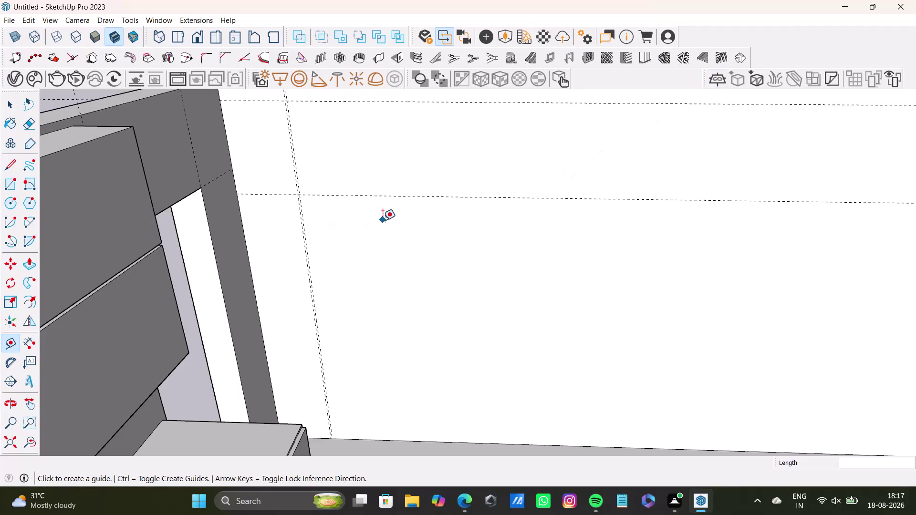
Zoom and orbit the view to face the back wall.
scroll(up, 3)
scroll(down, 3)
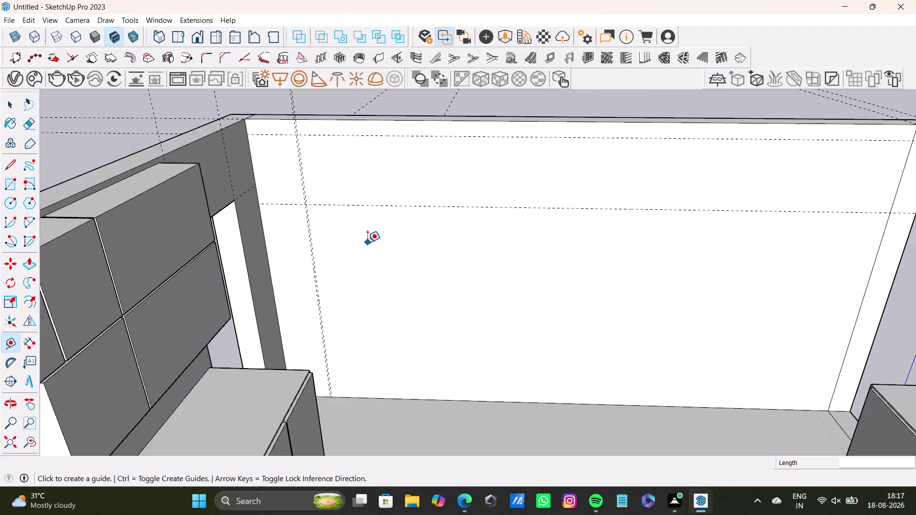
scroll(down, 3)
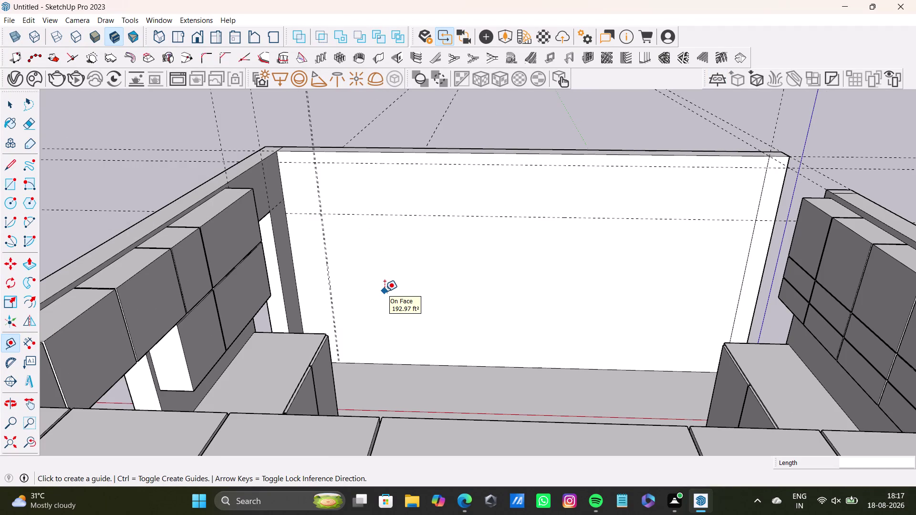
scroll(up, 3)
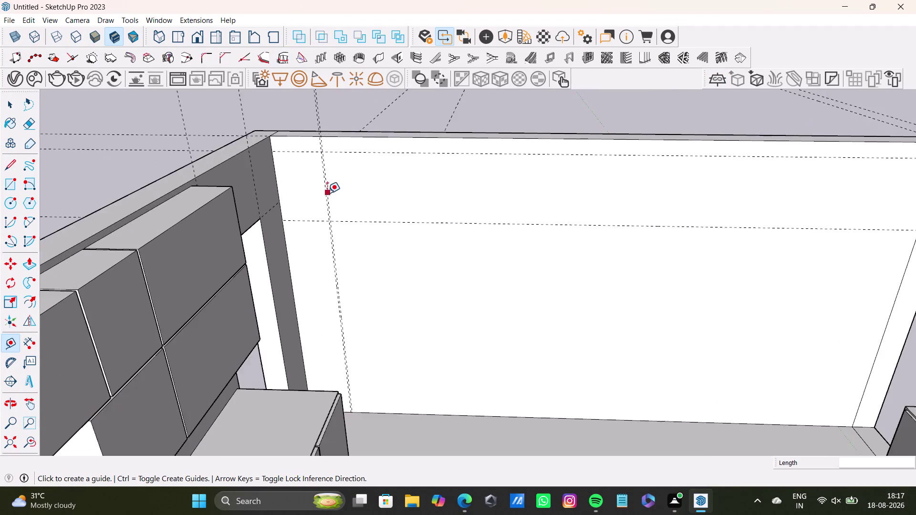
scroll(up, 3)
scroll(up, 3)
middle_drag(388, 193, 269, 269)
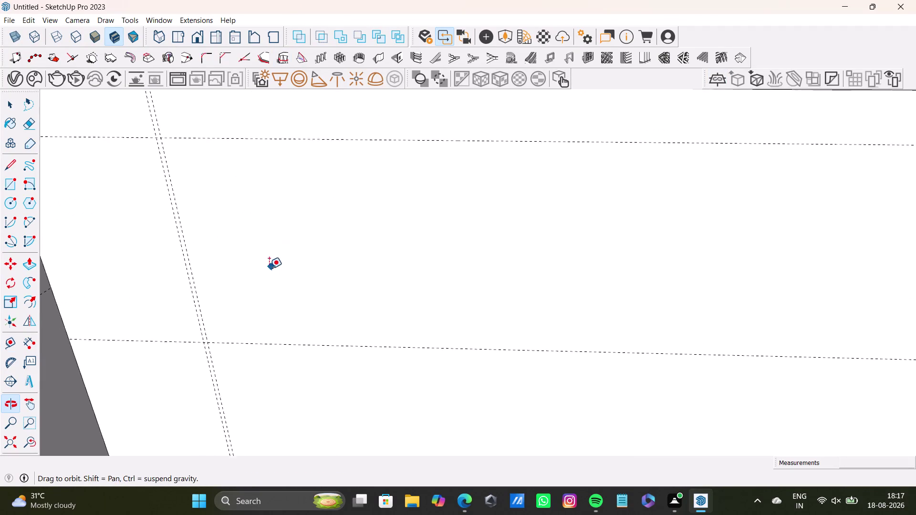
drag(179, 223, 184, 221)
scroll(down, 3)
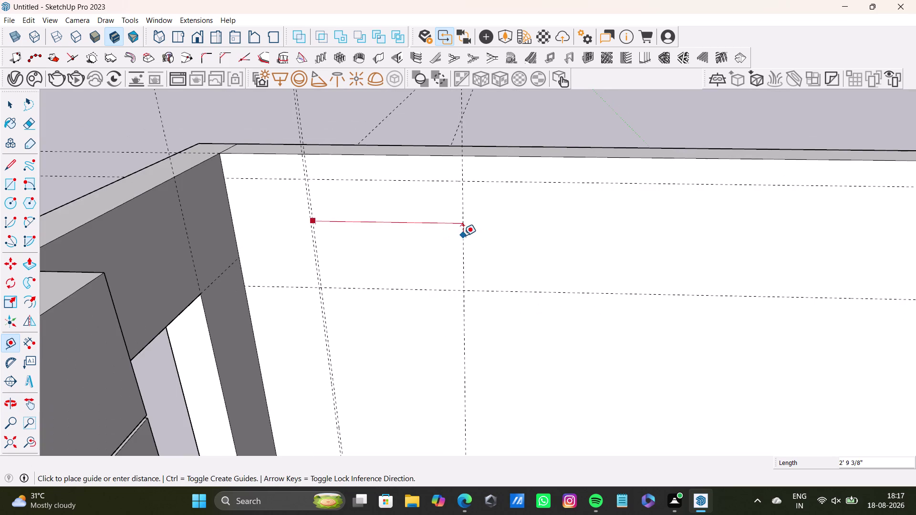
scroll(down, 3)
scroll(down, 3)
Place parallel vertical guides, each offset from the previous one, across the wall's left end.
middle_drag(465, 256, 397, 221)
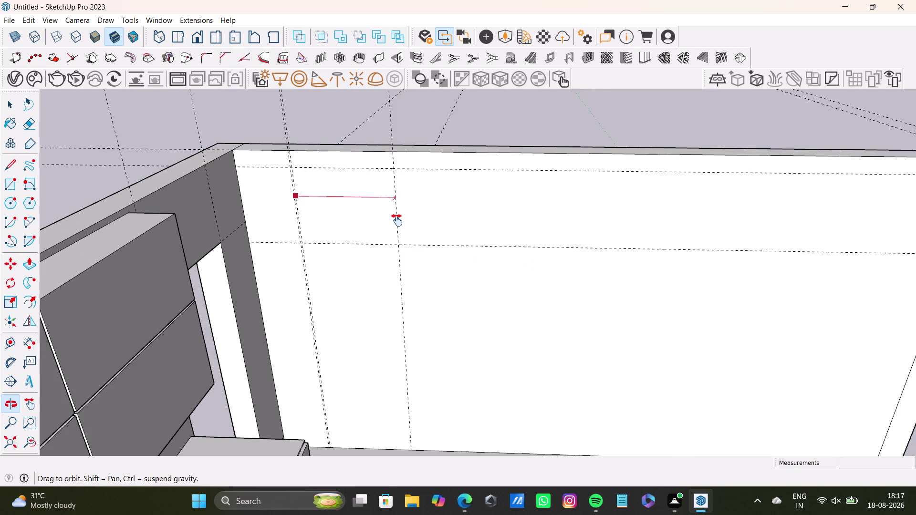
middle_drag(397, 221, 388, 233)
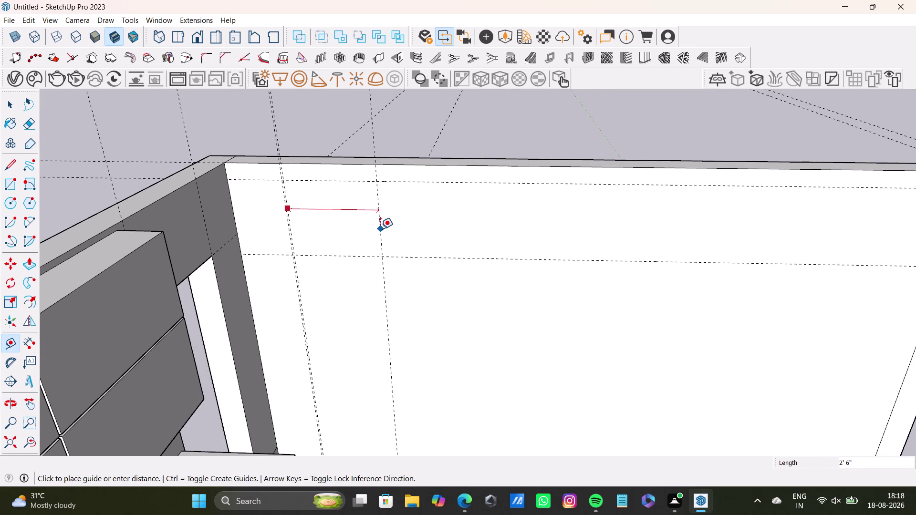
click(379, 230)
click(382, 243)
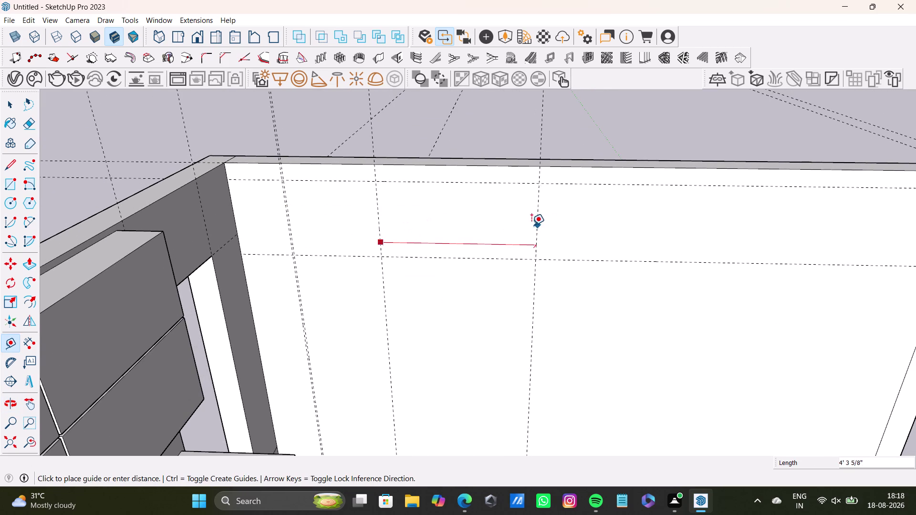
click(470, 228)
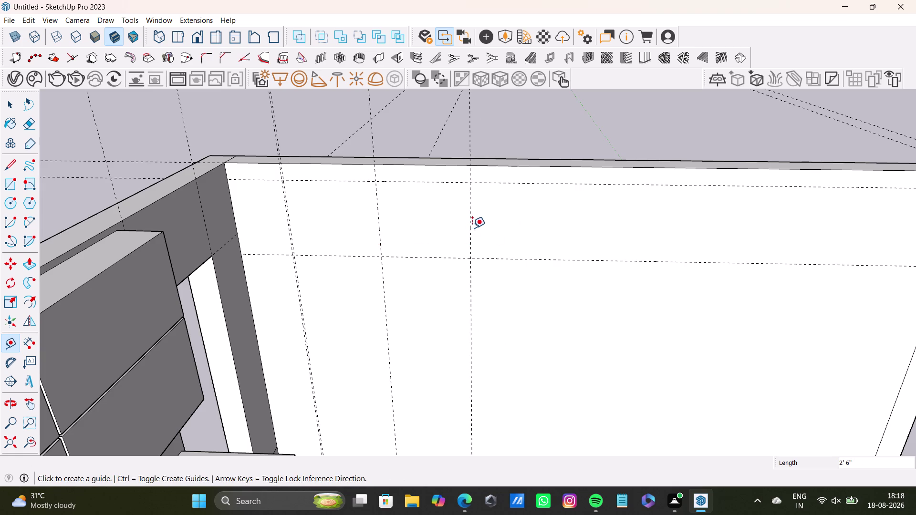
drag(470, 229, 475, 229)
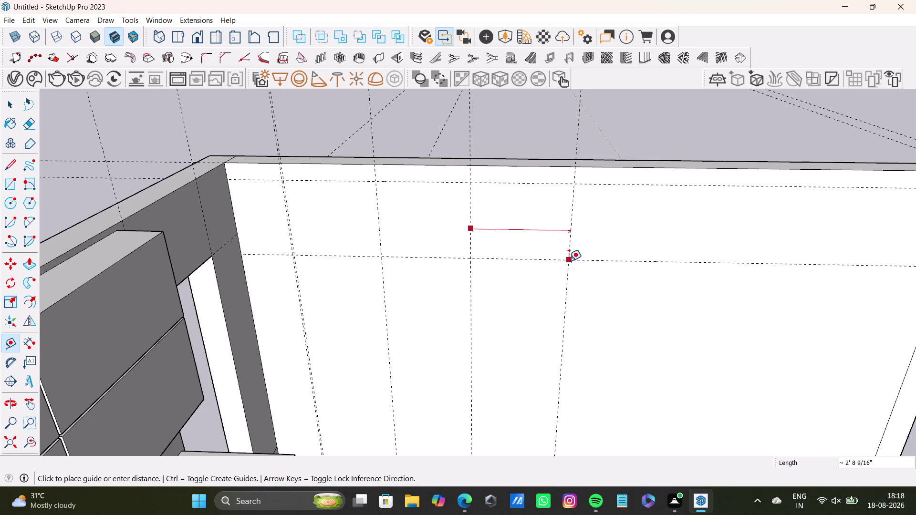
Add another vertical guide further along the back wall, offset from the newest one.
middle_drag(555, 237, 526, 254)
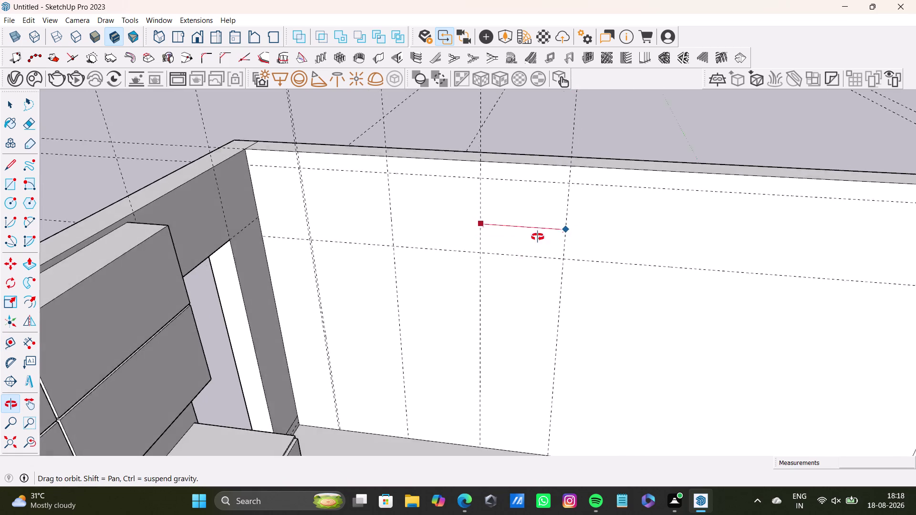
middle_drag(526, 254, 502, 225)
scroll(up, 3)
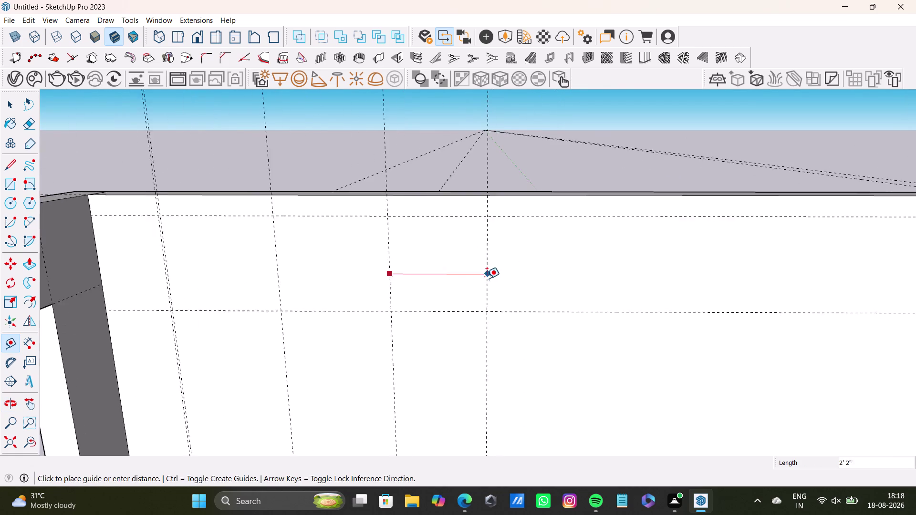
scroll(up, 3)
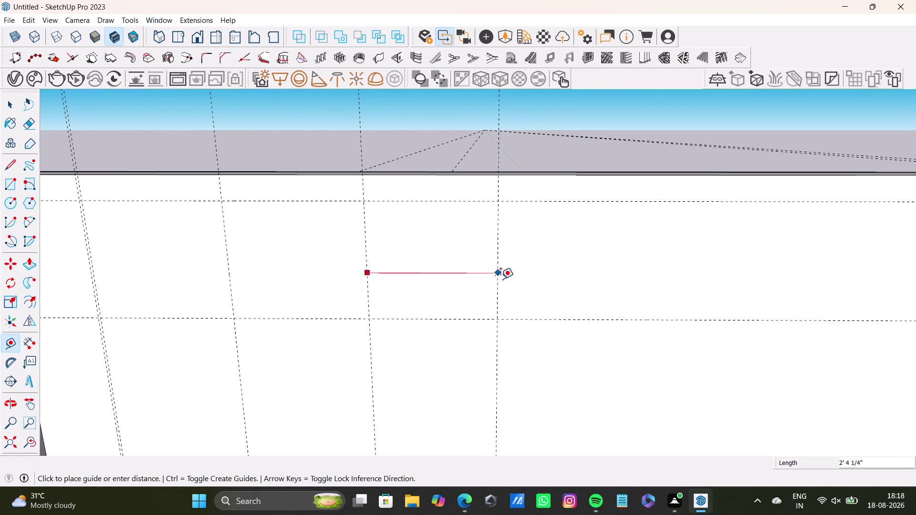
click(506, 279)
click(507, 285)
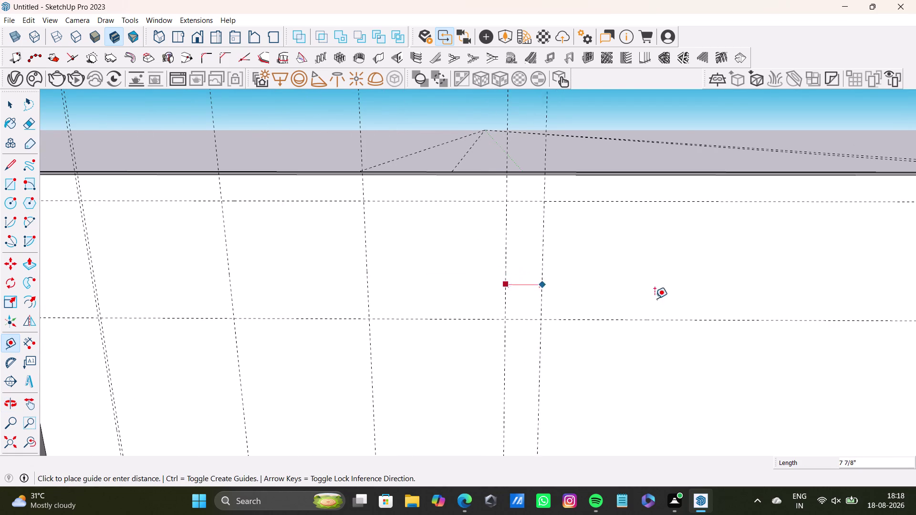
Shift the view along the wall and switch back to the Select tool.
scroll(down, 3)
middle_drag(669, 299, 554, 272)
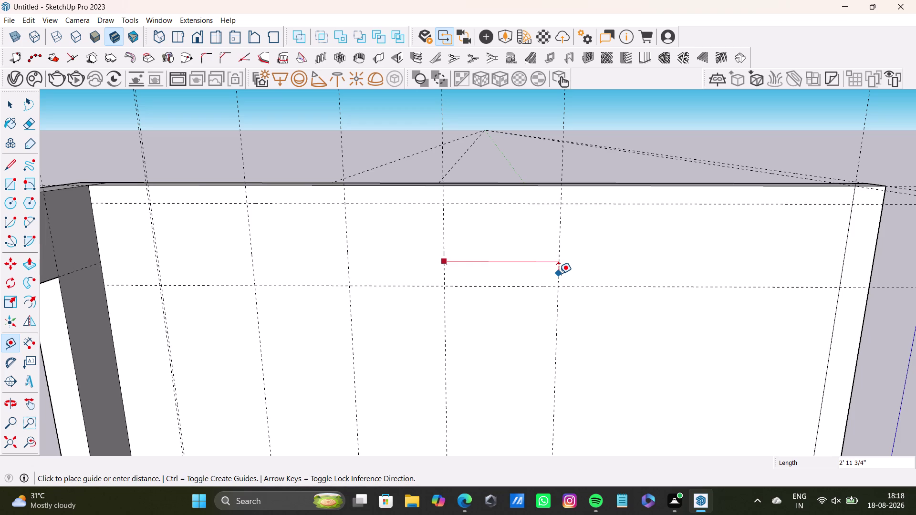
key(space)
scroll(down, 3)
middle_drag(338, 264, 433, 216)
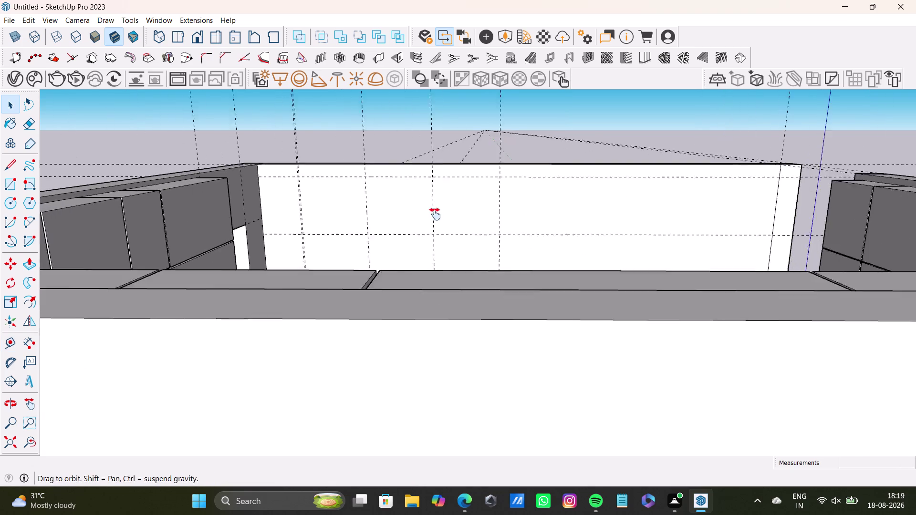
middle_drag(433, 217, 436, 214)
scroll(up, 3)
middle_drag(414, 231, 405, 341)
scroll(up, 3)
middle_drag(384, 200, 394, 260)
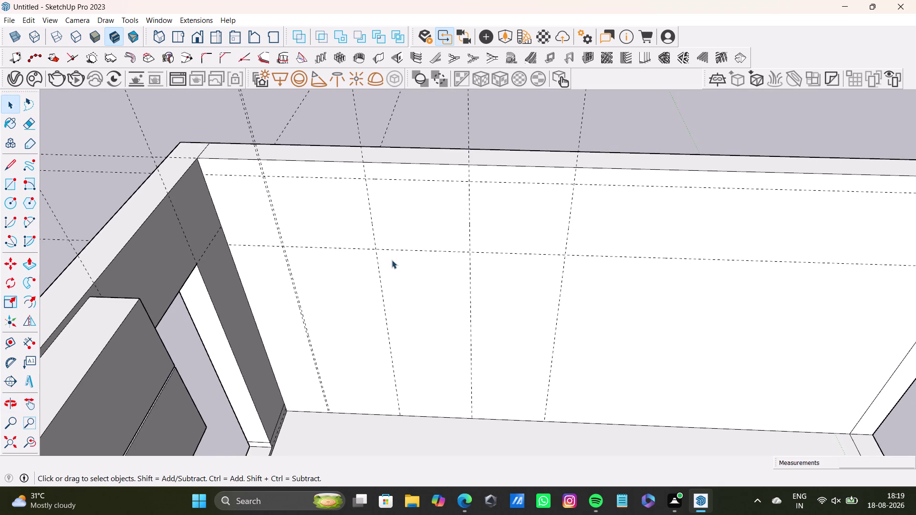
scroll(up, 3)
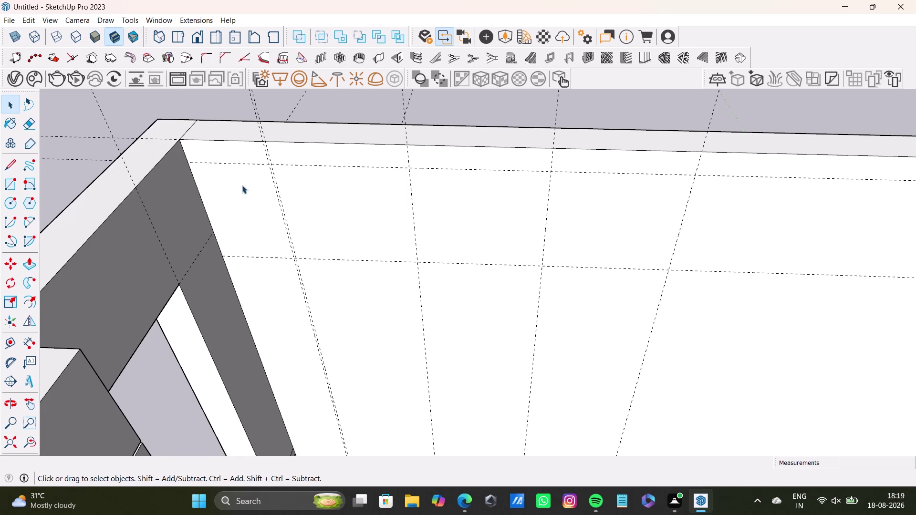
scroll(down, 3)
scroll(up, 3)
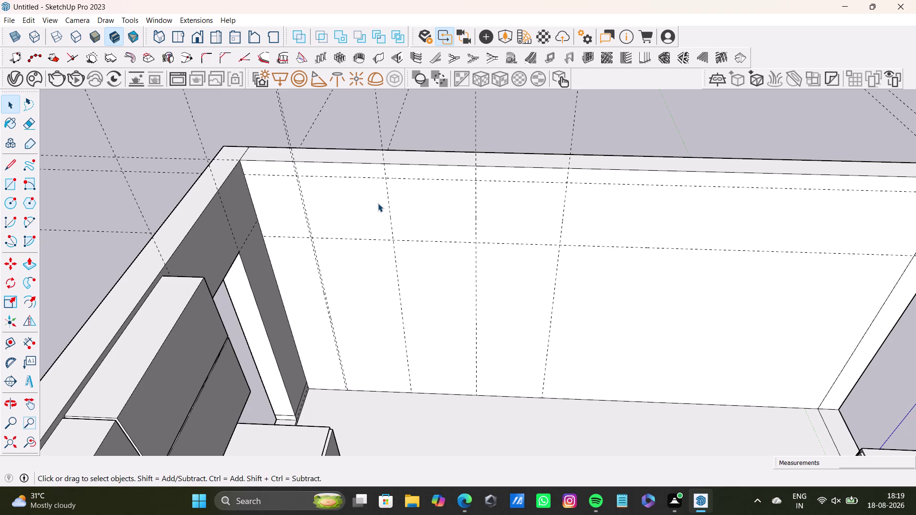
scroll(down, 3)
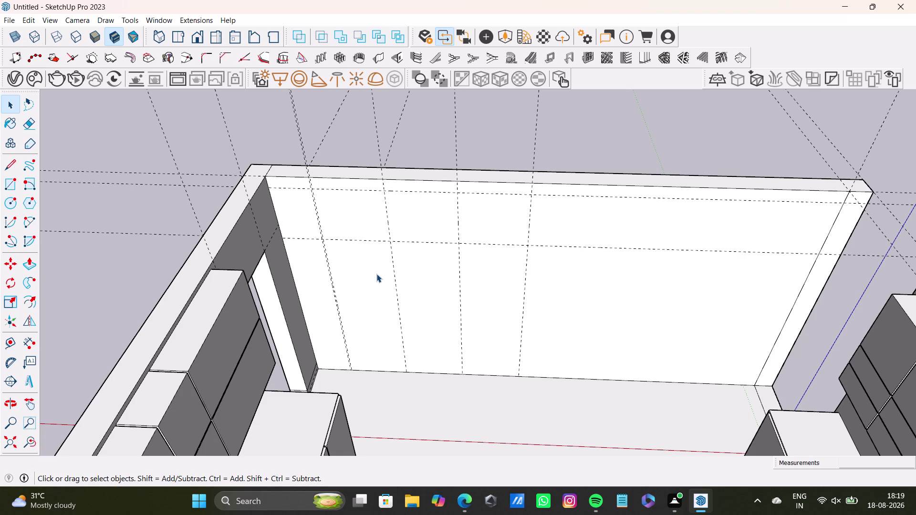
scroll(up, 3)
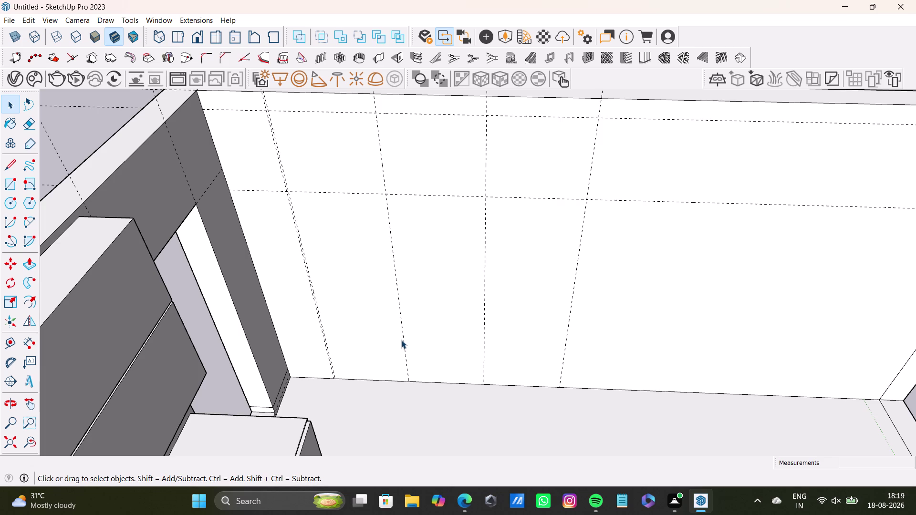
scroll(down, 3)
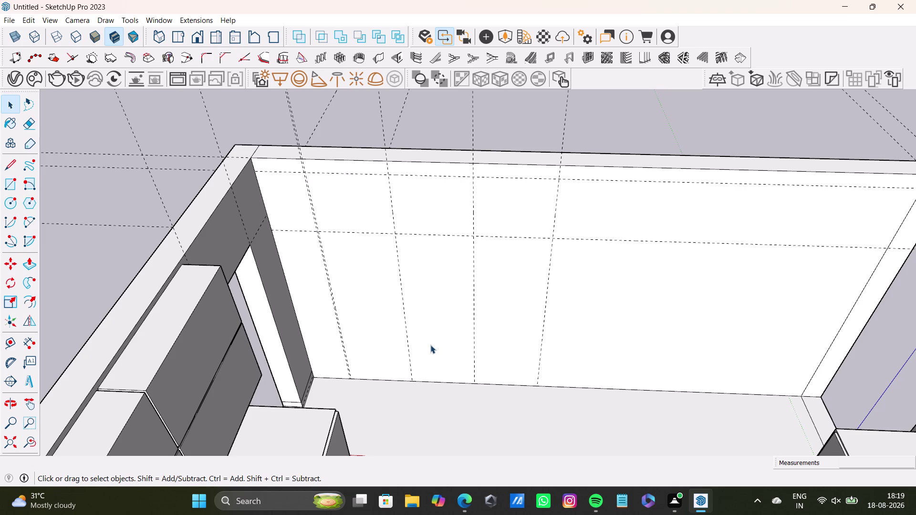
scroll(up, 3)
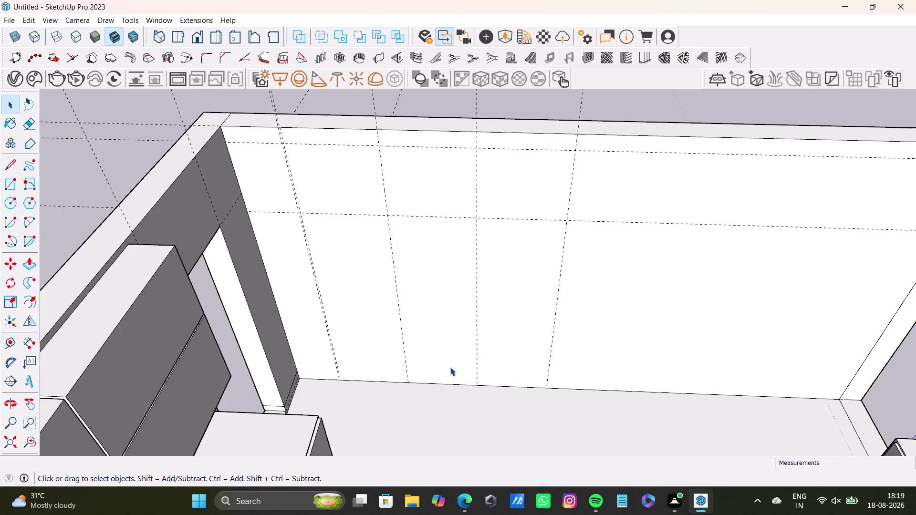
scroll(up, 3)
scroll(down, 3)
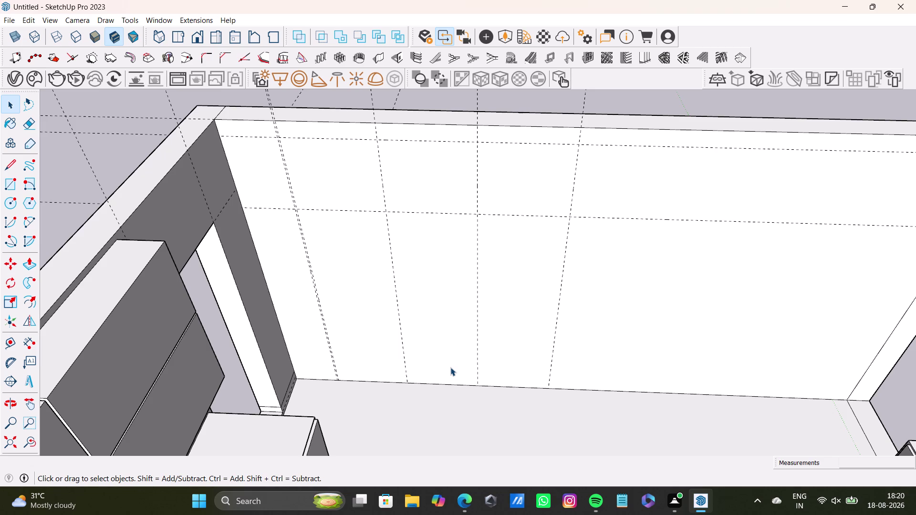
scroll(down, 3)
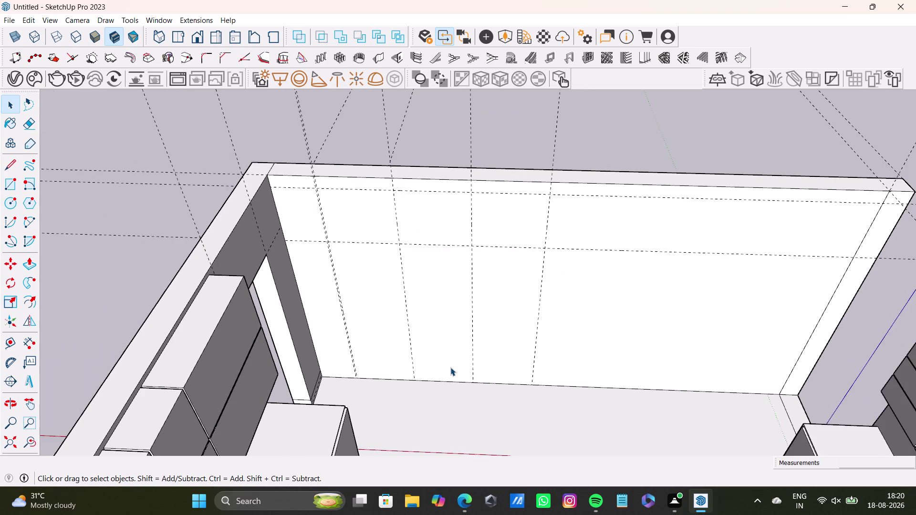
scroll(up, 3)
scroll(up, 3)
scroll(down, 3)
scroll(up, 3)
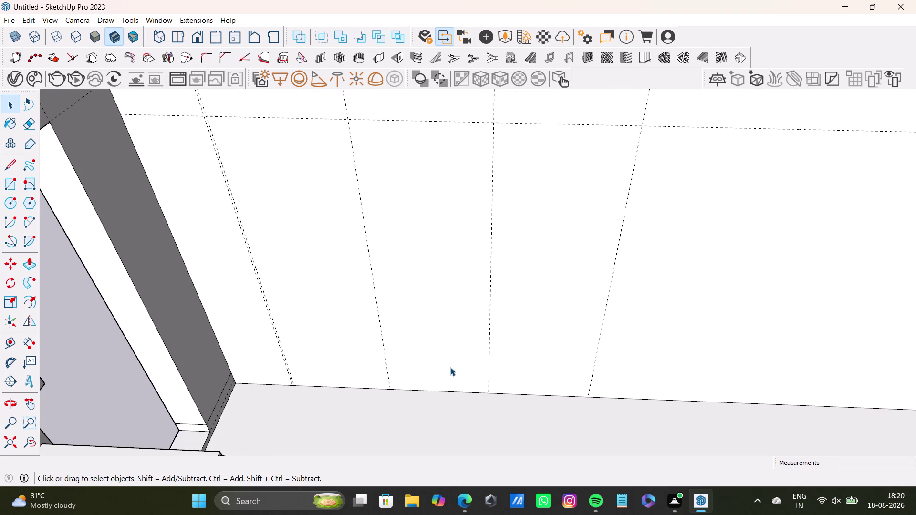
scroll(up, 3)
scroll(up, 3)
scroll(down, 3)
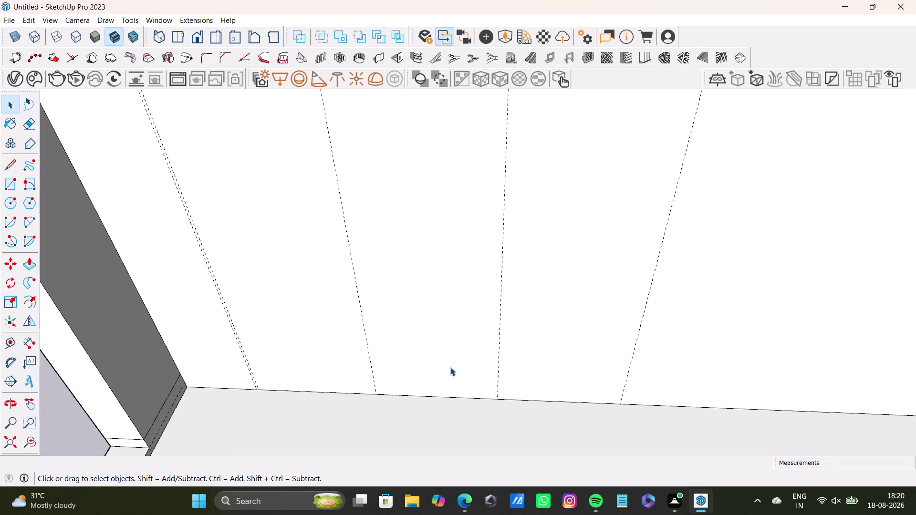
scroll(down, 3)
scroll(down, 3)
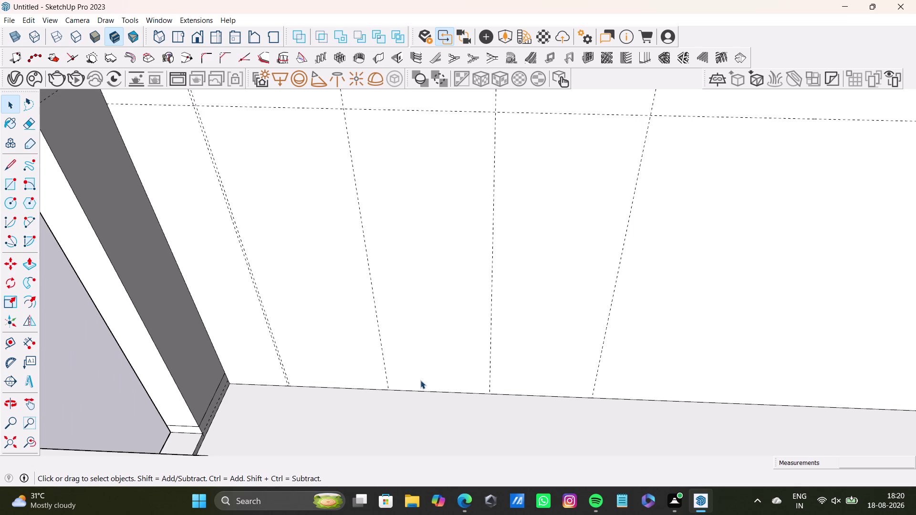
scroll(down, 3)
scroll(up, 3)
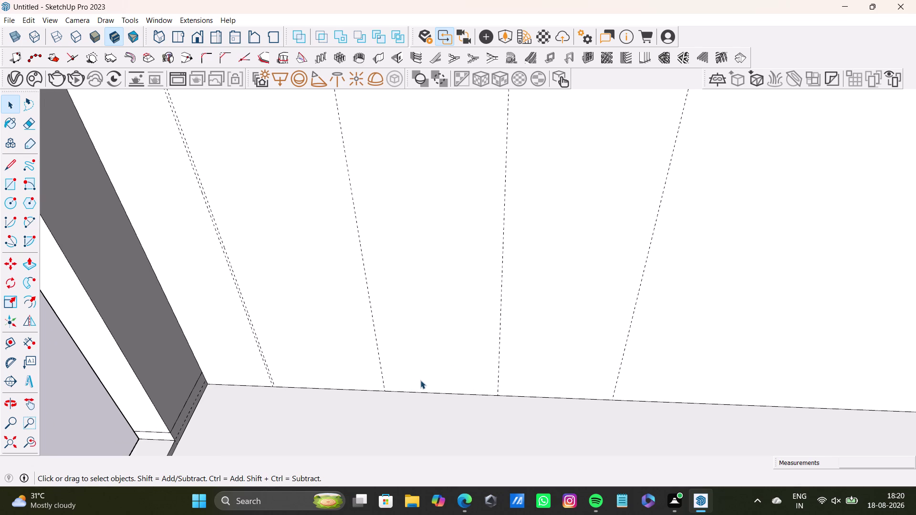
scroll(up, 3)
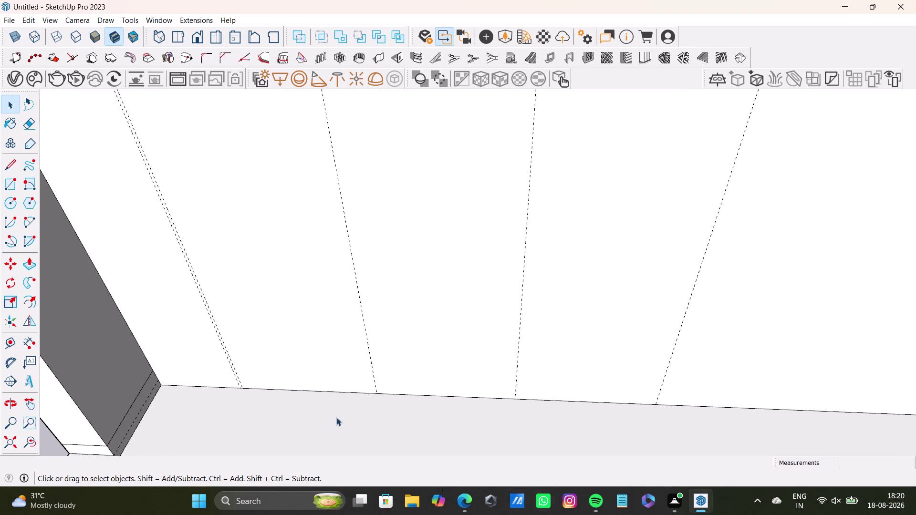
scroll(down, 3)
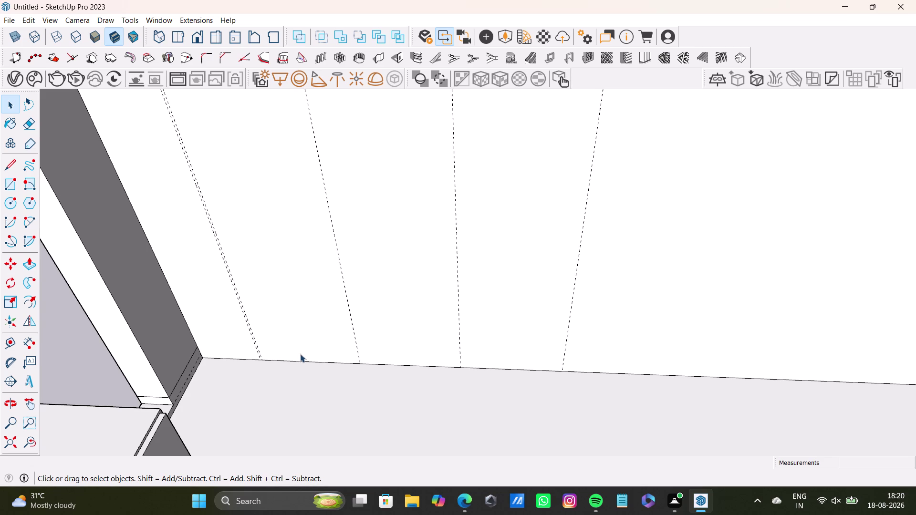
scroll(down, 3)
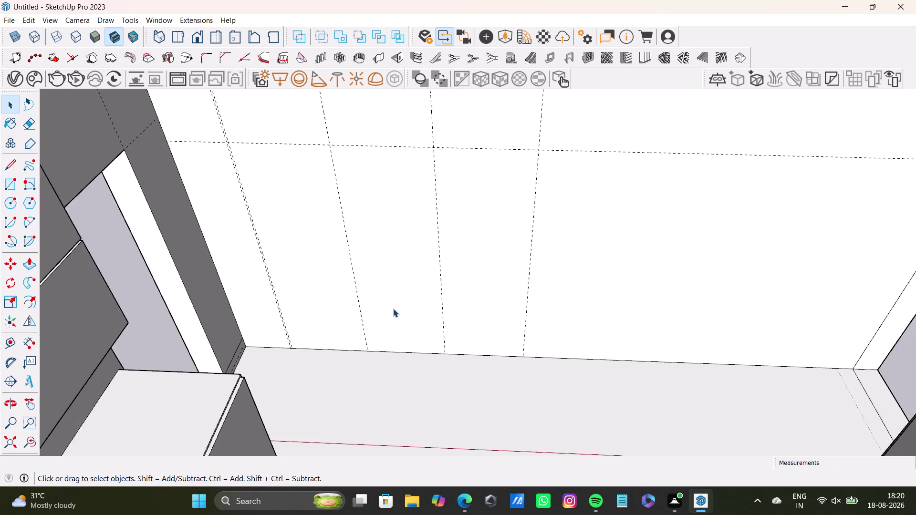
scroll(down, 3)
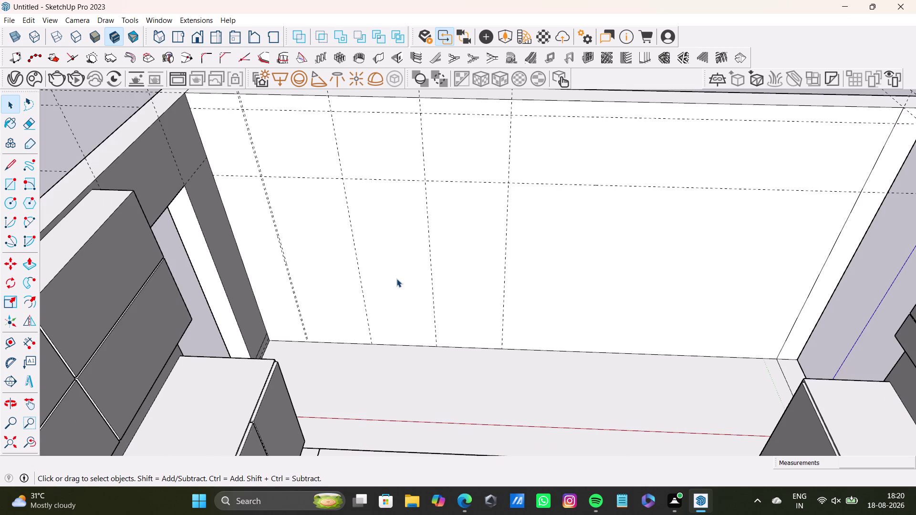
scroll(up, 3)
scroll(down, 3)
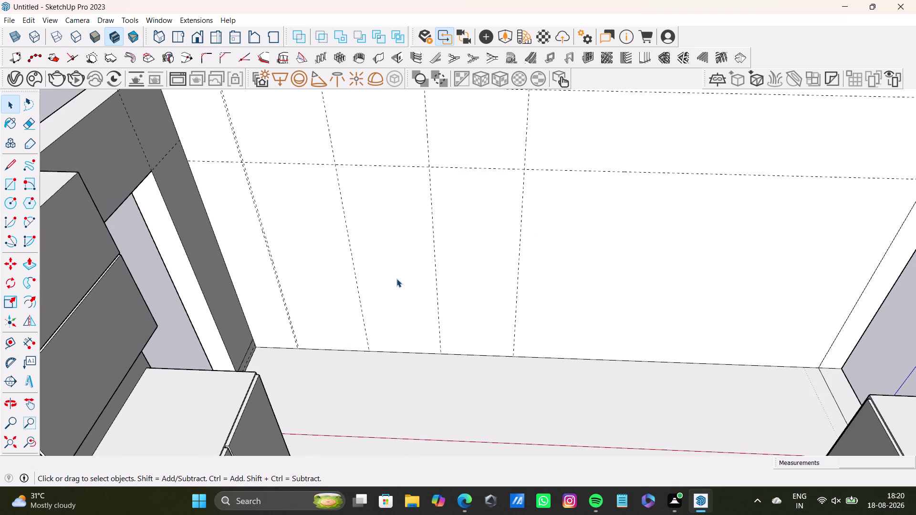
scroll(up, 3)
scroll(up, 3)
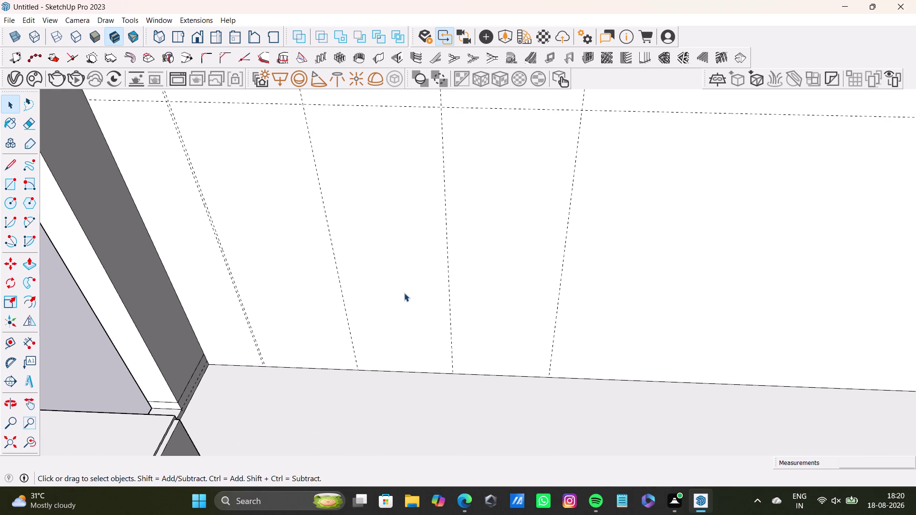
scroll(down, 3)
scroll(up, 3)
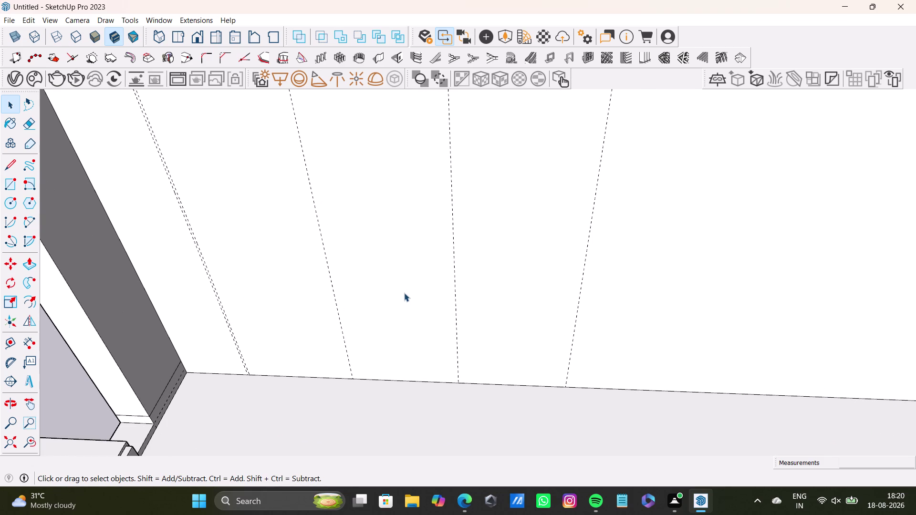
scroll(up, 3)
scroll(up, 3)
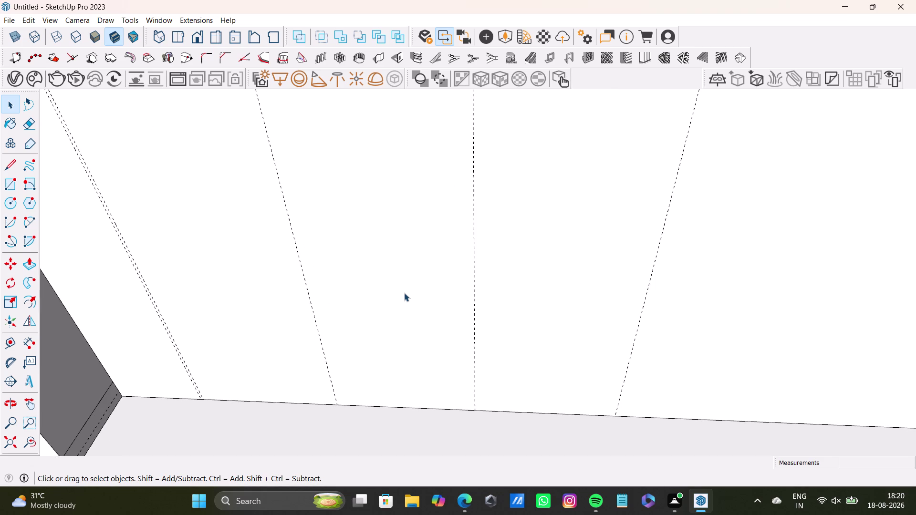
scroll(down, 3)
scroll(down, 3)
scroll(down, 3)
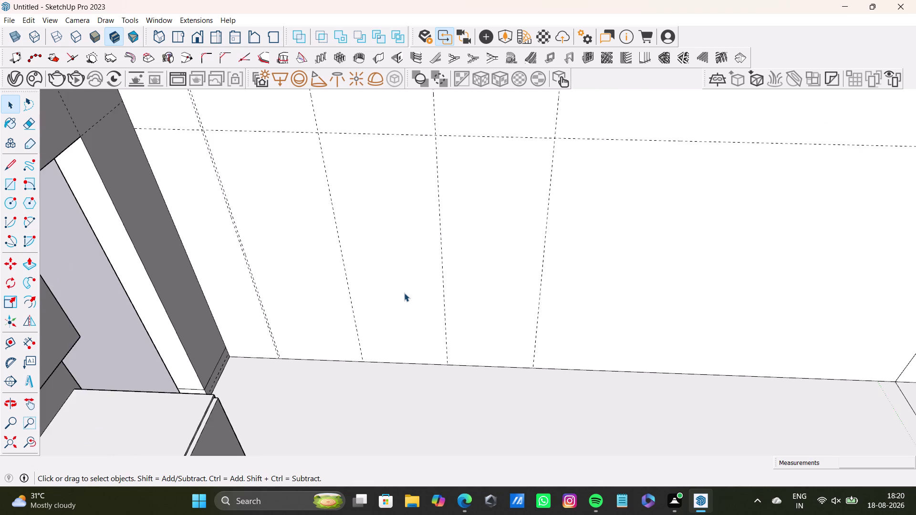
scroll(up, 3)
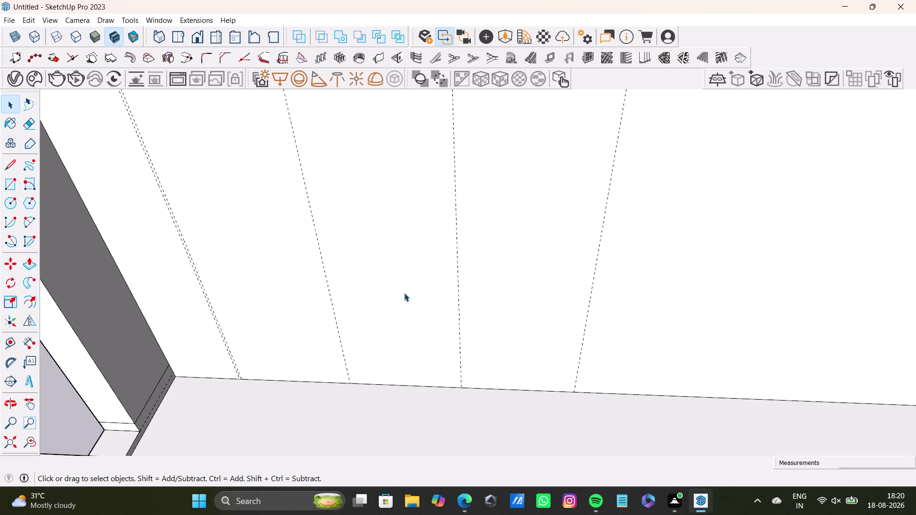
scroll(up, 3)
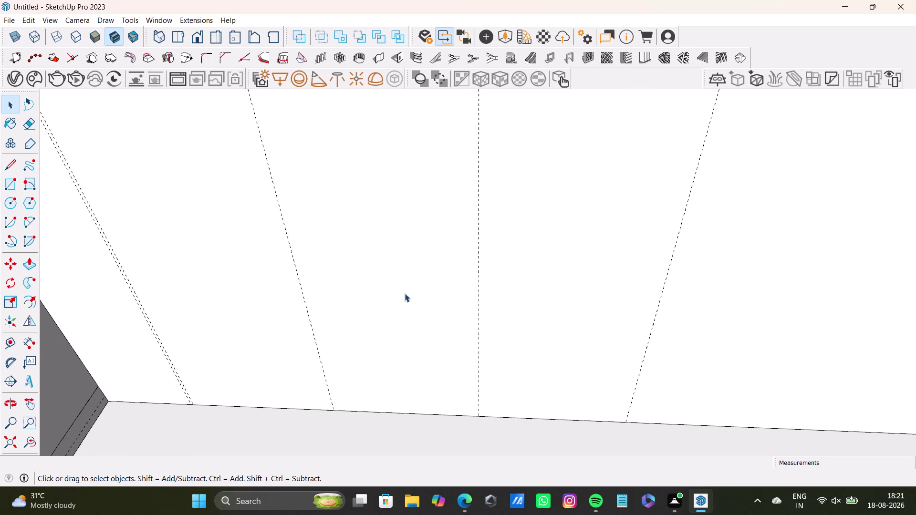
scroll(down, 3)
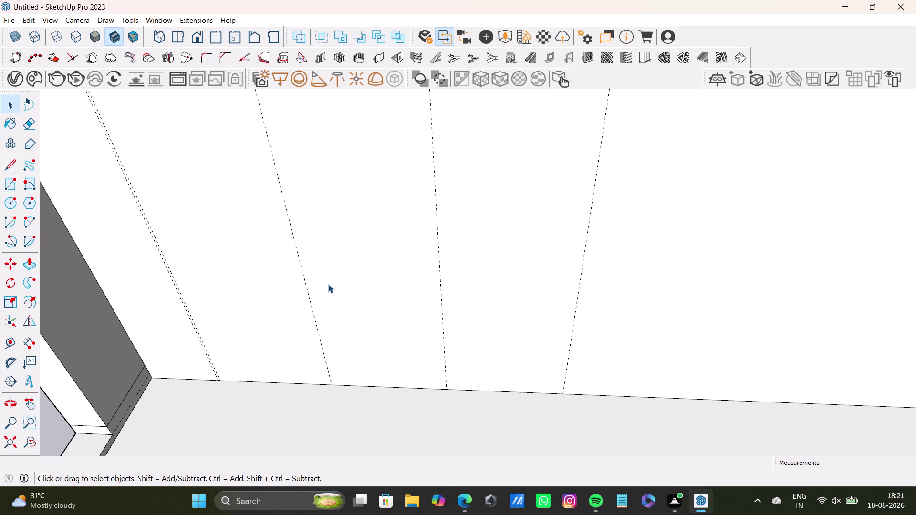
scroll(down, 3)
scroll(up, 3)
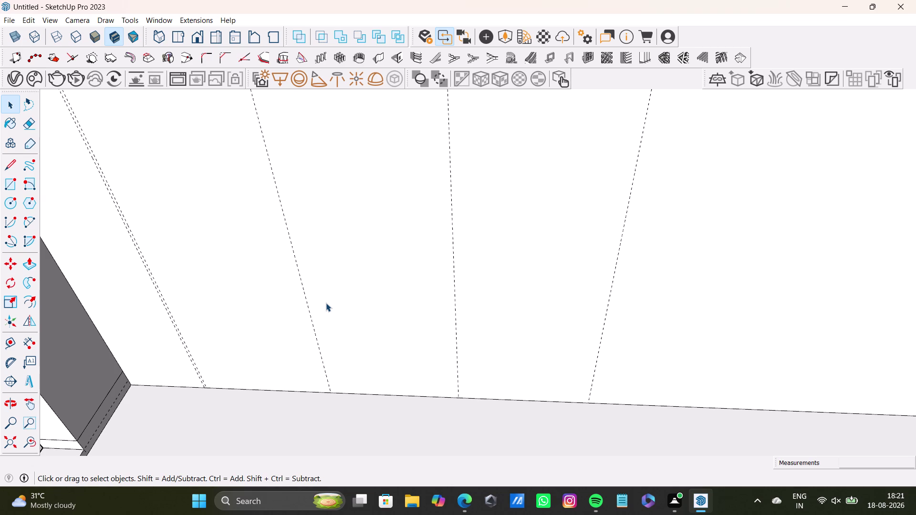
scroll(down, 3)
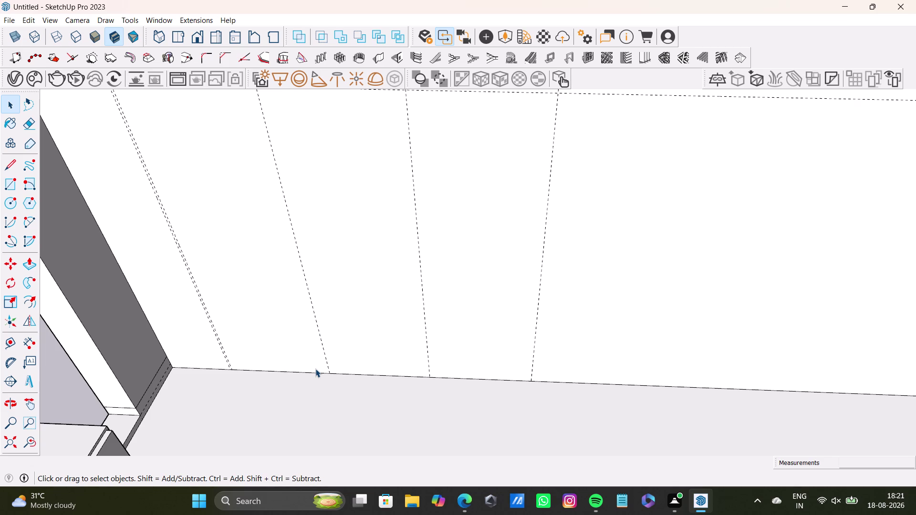
scroll(down, 3)
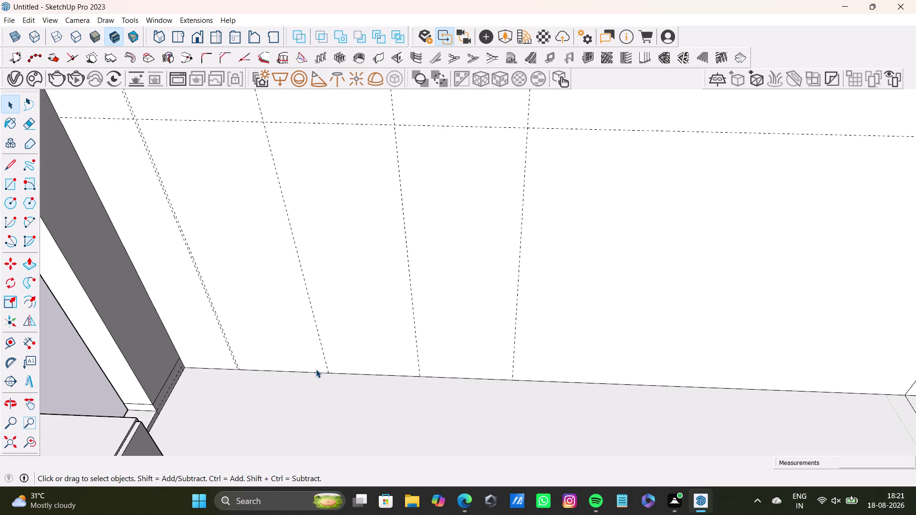
scroll(down, 3)
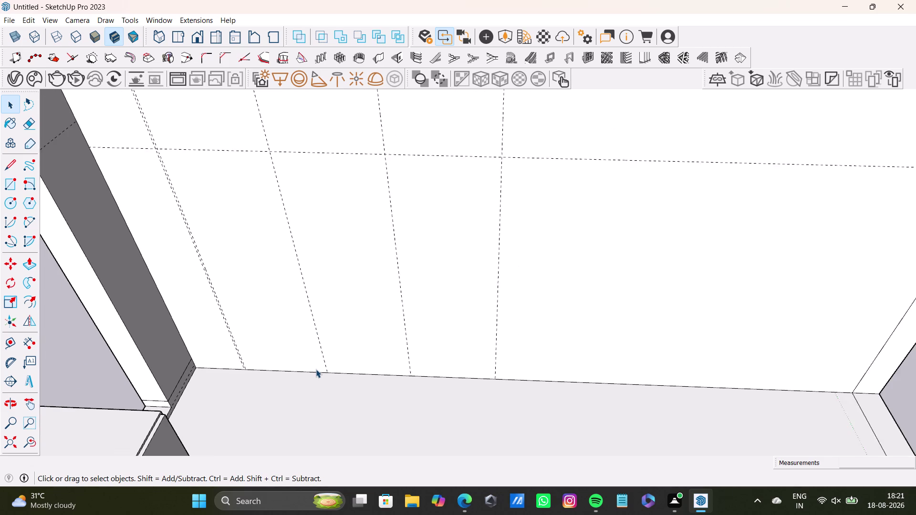
scroll(down, 3)
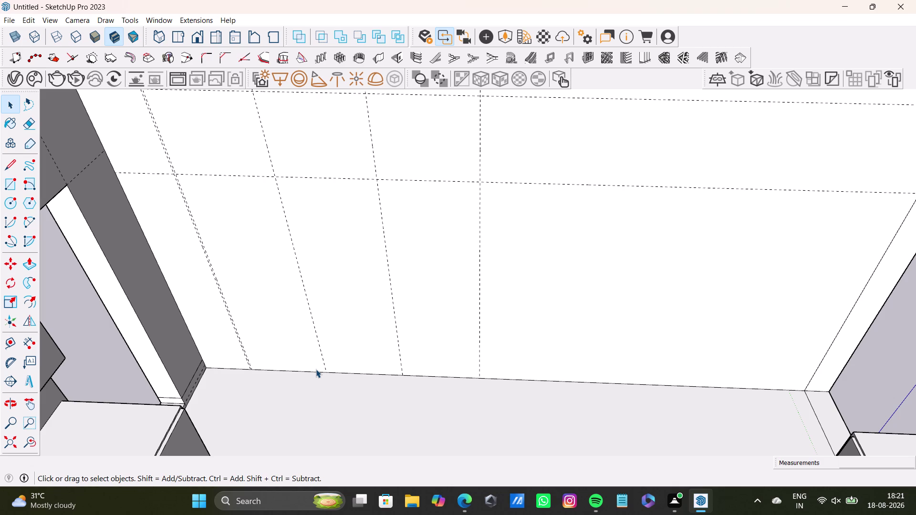
scroll(down, 3)
scroll(down, 3)
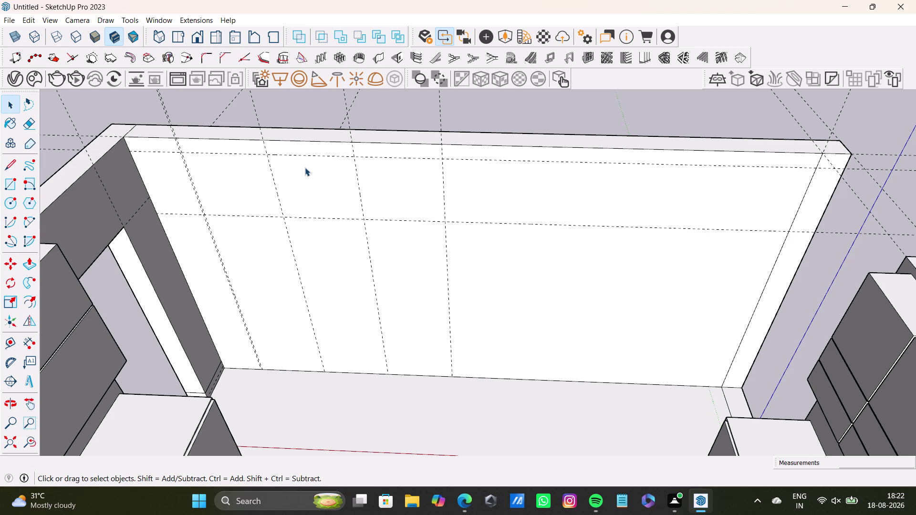
scroll(down, 3)
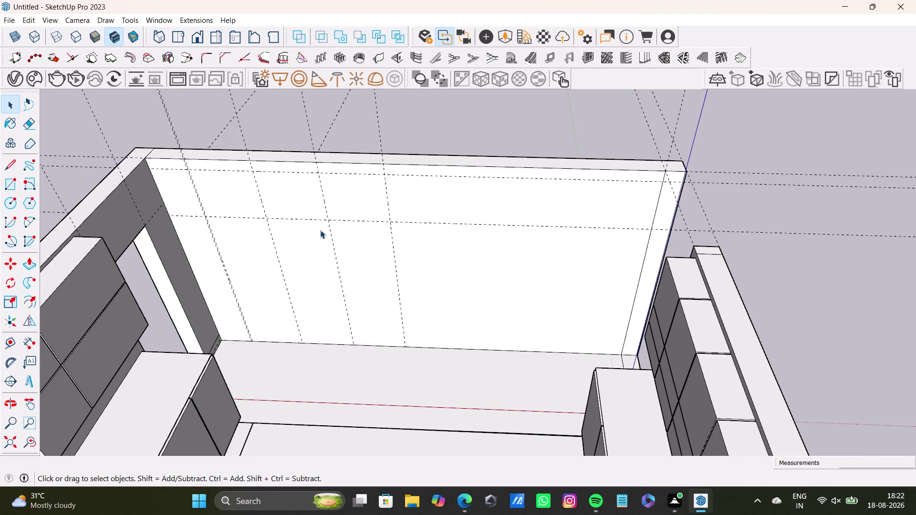
scroll(up, 3)
middle_drag(324, 223, 395, 222)
scroll(up, 3)
middle_drag(203, 190, 221, 301)
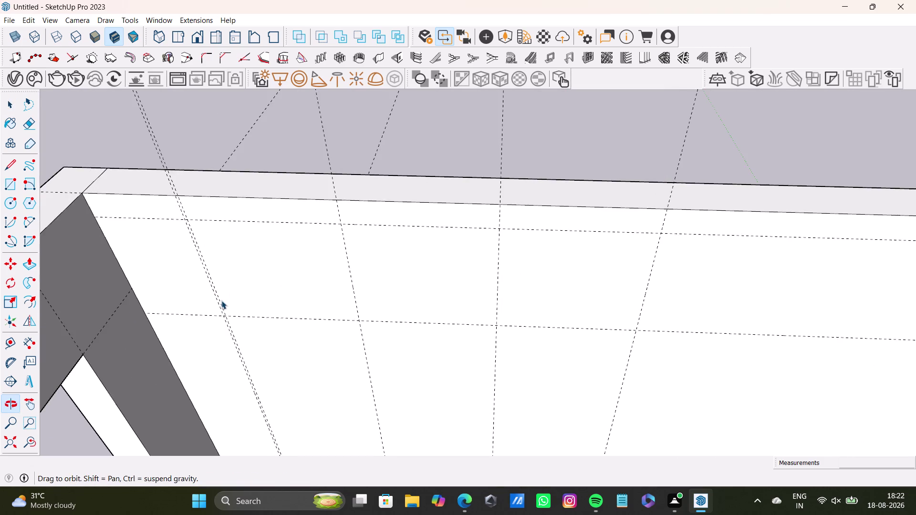
middle_drag(227, 267, 164, 329)
scroll(down, 3)
middle_drag(262, 325, 283, 298)
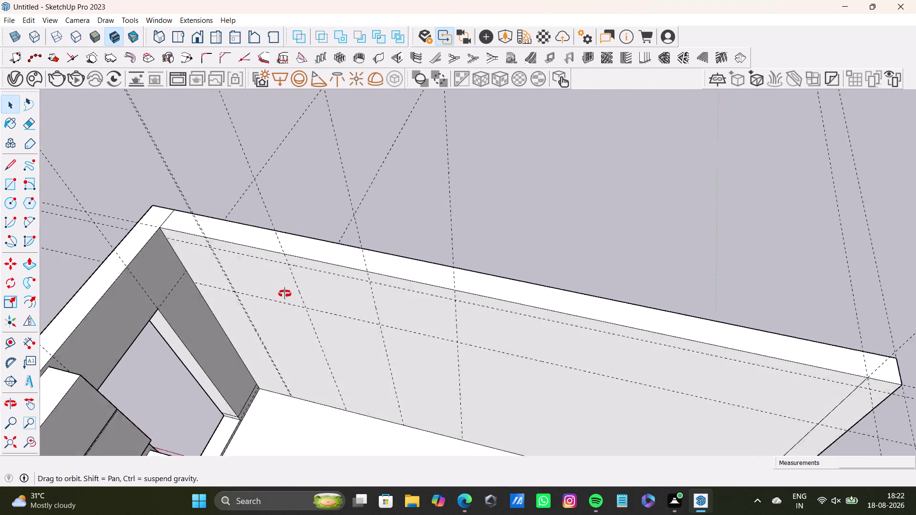
middle_drag(283, 297, 311, 259)
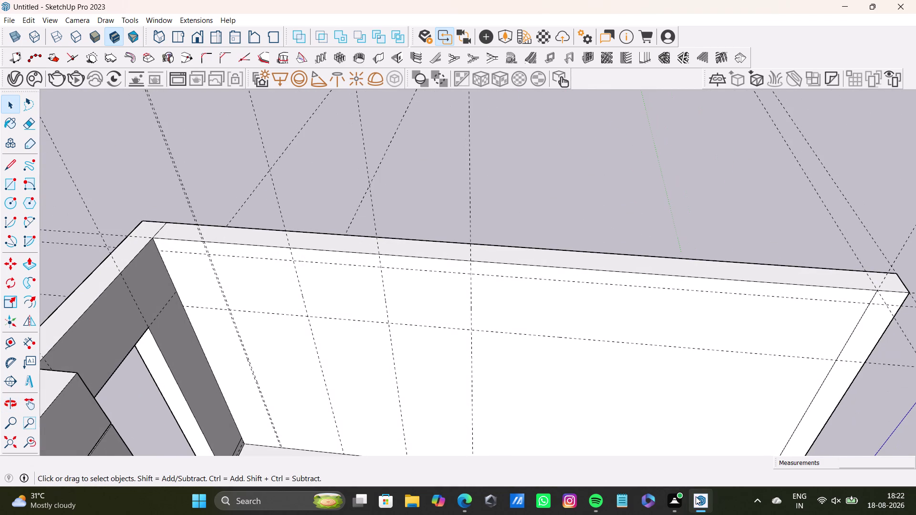